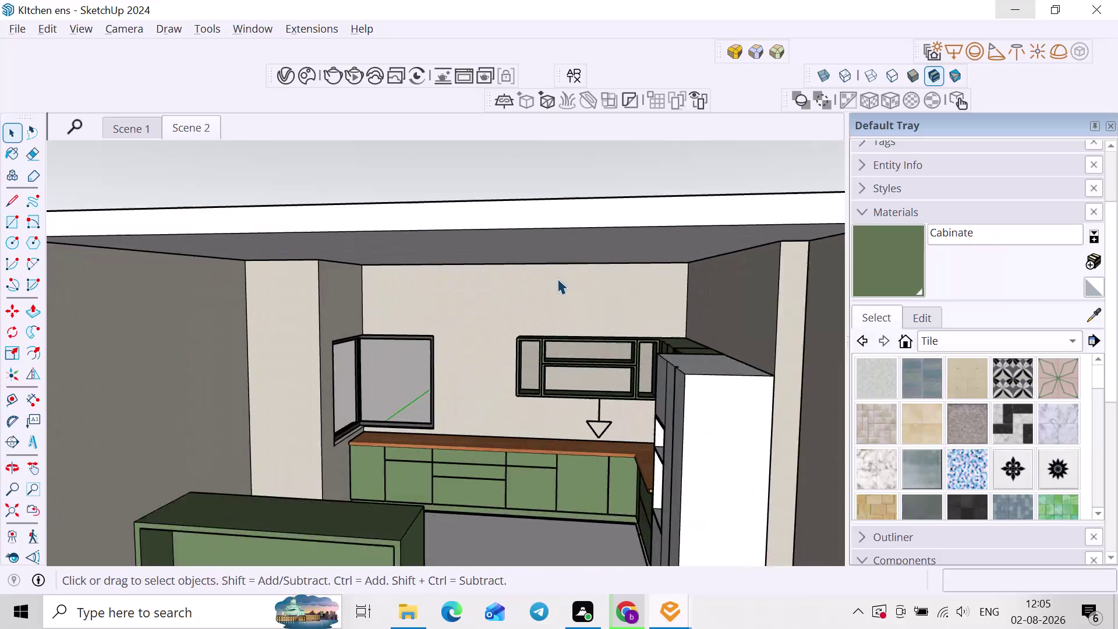
Orbit and pan the view toward the corner wall cabinets by the tall unit.
middle_drag(561, 311, 635, 280)
scroll(up, 3)
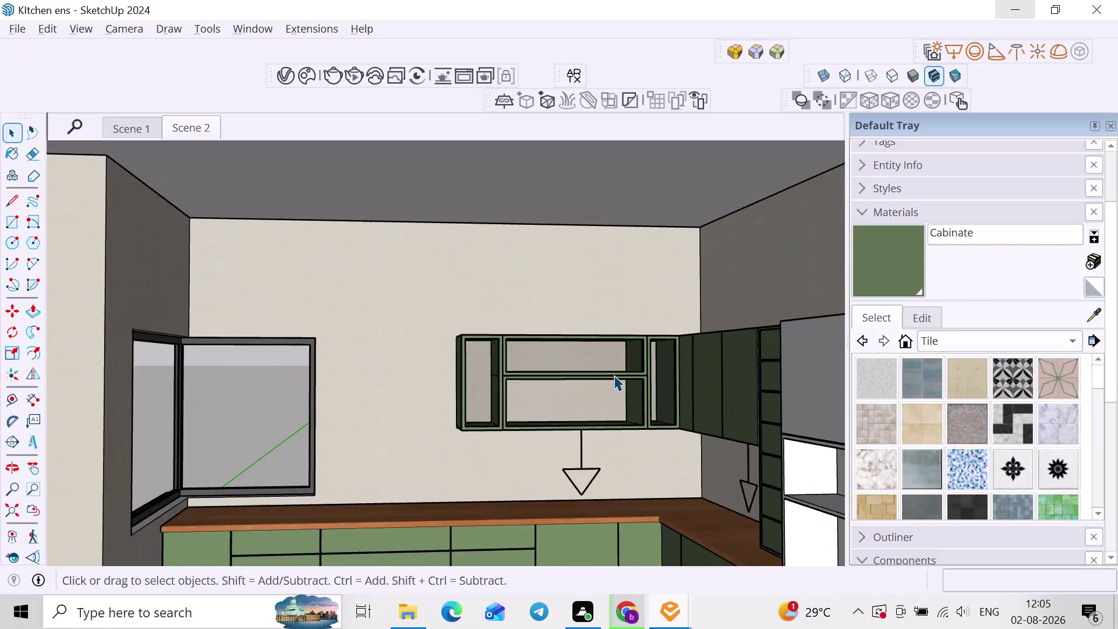
scroll(down, 3)
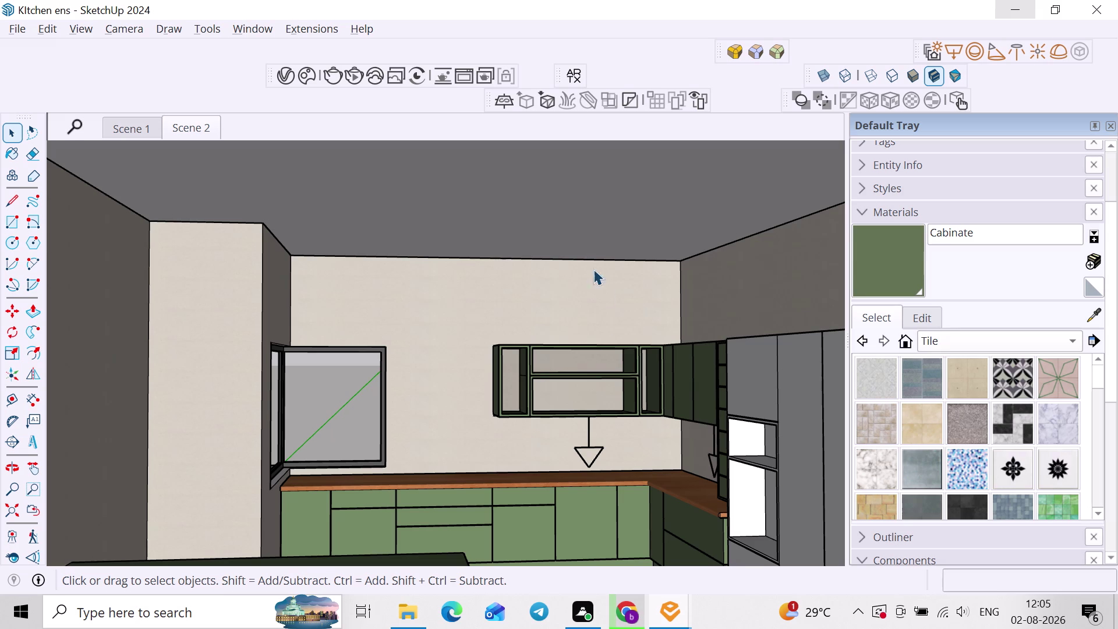
scroll(down, 3)
middle_drag(621, 380, 724, 384)
scroll(up, 3)
middle_drag(721, 403, 598, 385)
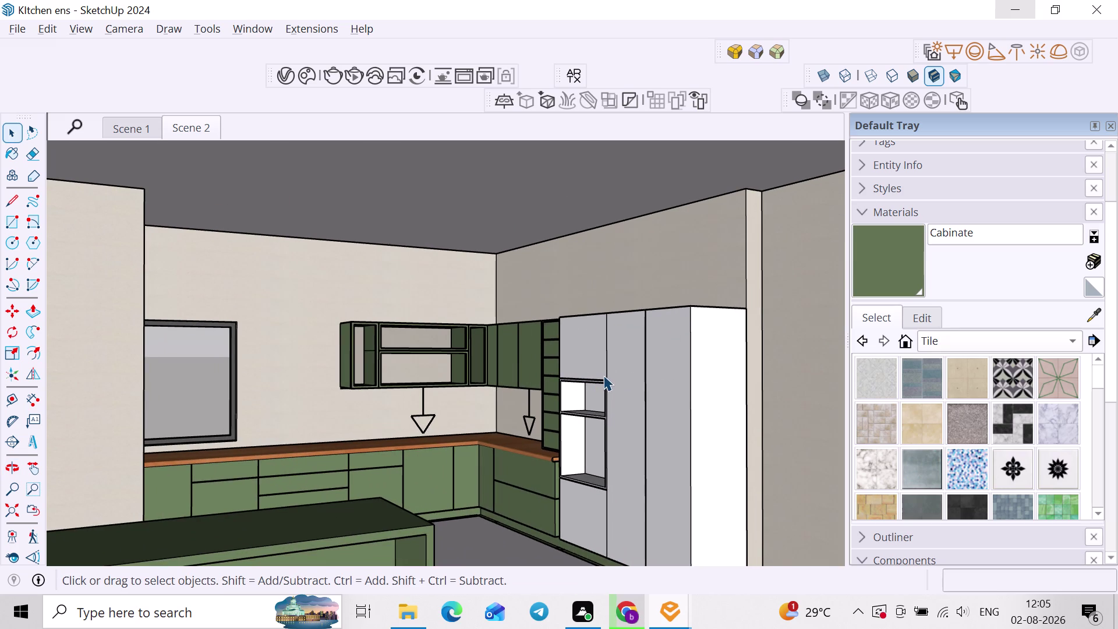
scroll(up, 3)
middle_drag(528, 382, 568, 413)
scroll(up, 3)
Select the upper wall cabinet assembly and open its group for editing.
click(550, 351)
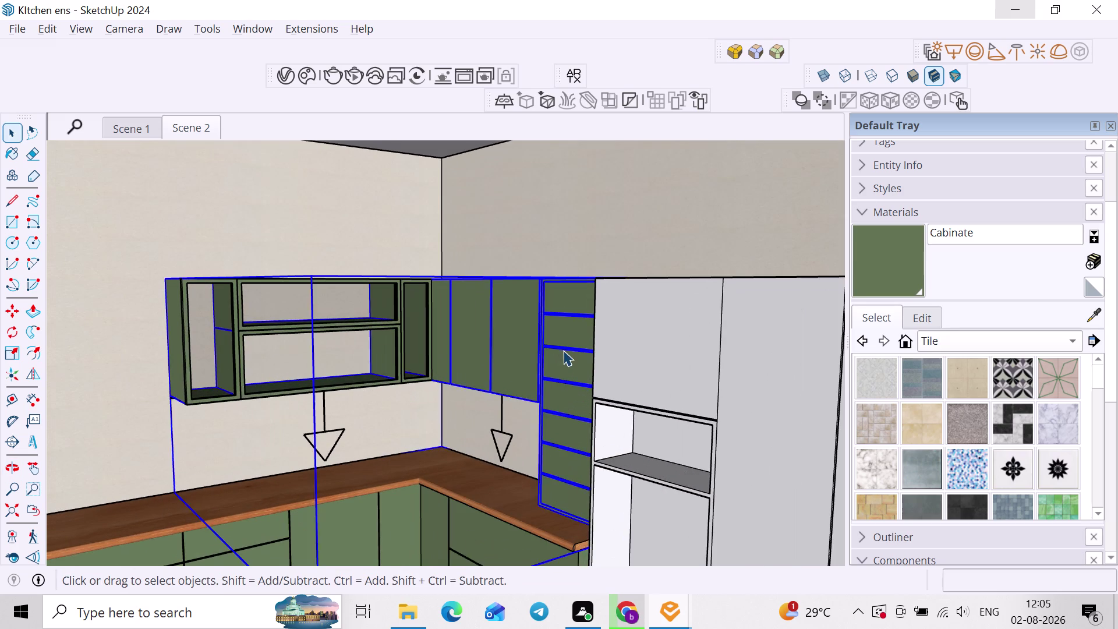
scroll(up, 3)
double_click(573, 347)
middle_drag(569, 396, 569, 454)
click(551, 364)
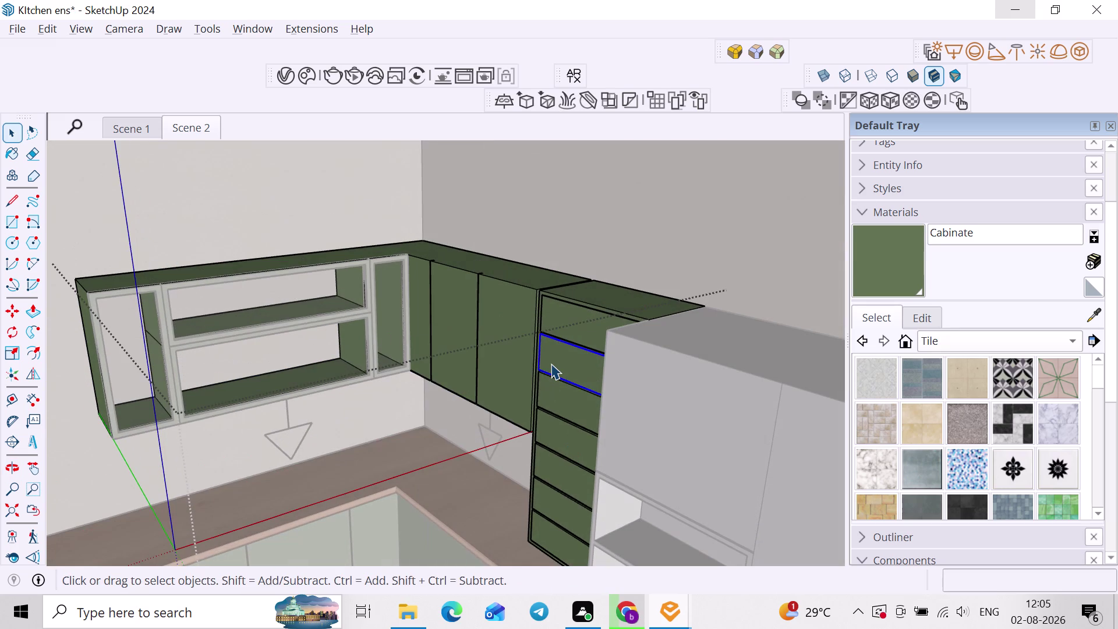
scroll(down, 3)
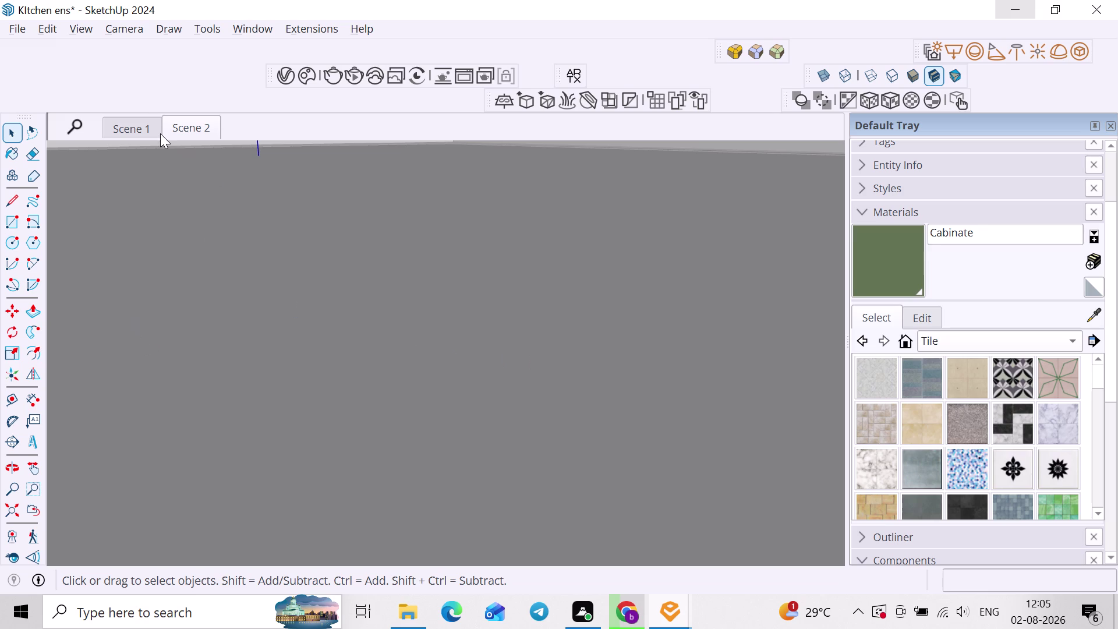
Switch to the Scene 1 viewpoint and leave the cabinet group.
click(159, 133)
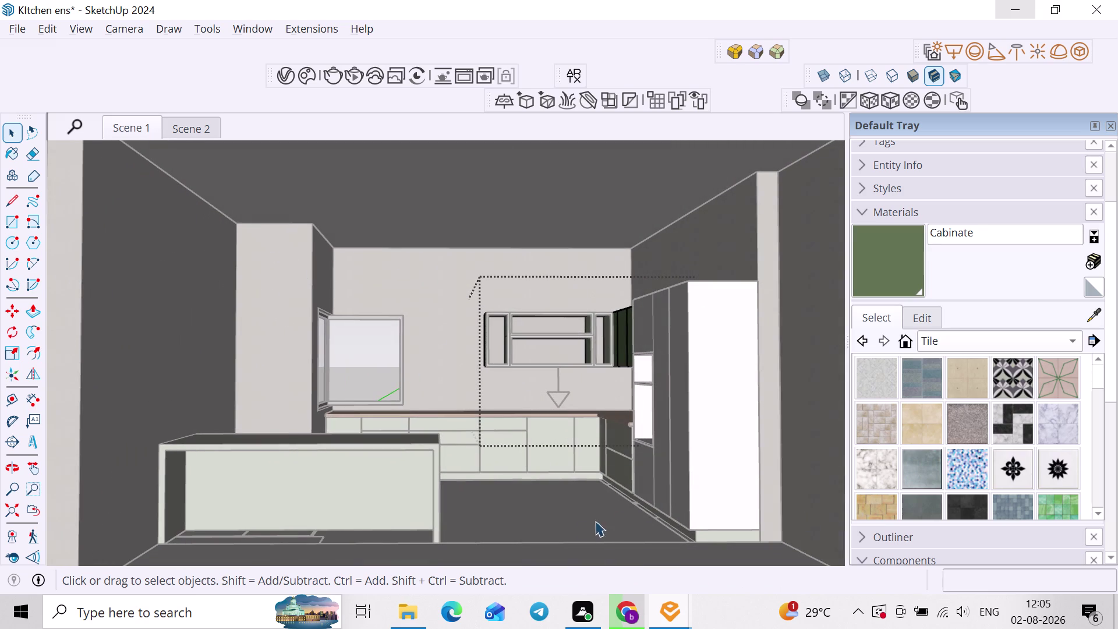
click(581, 523)
click(161, 124)
click(182, 127)
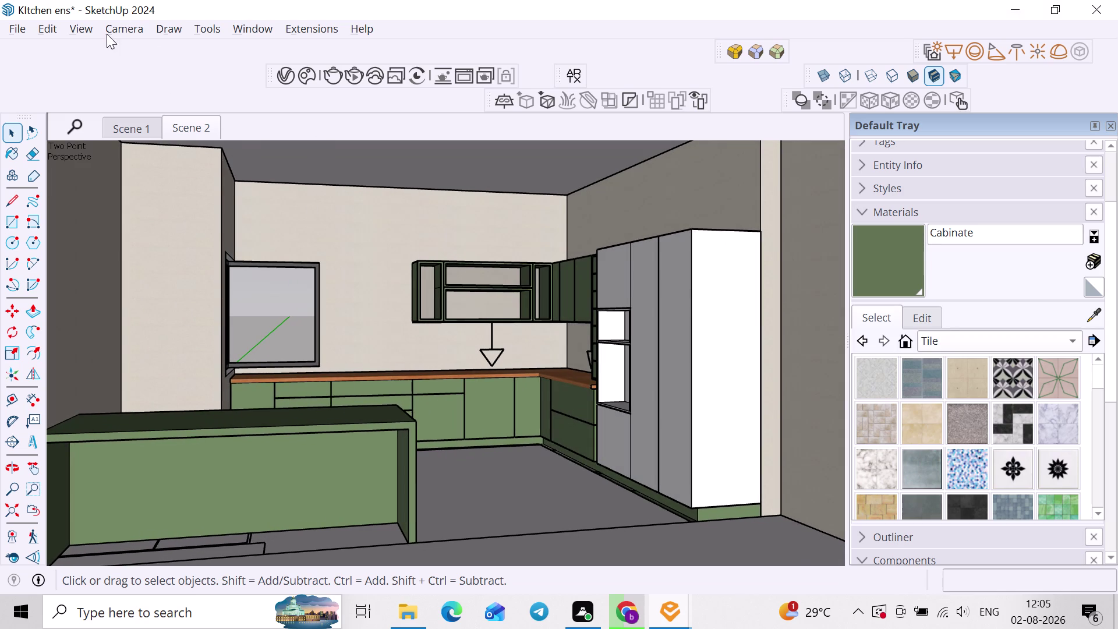
Start a render of the kitchen view, then stop it and close the render window.
click(359, 81)
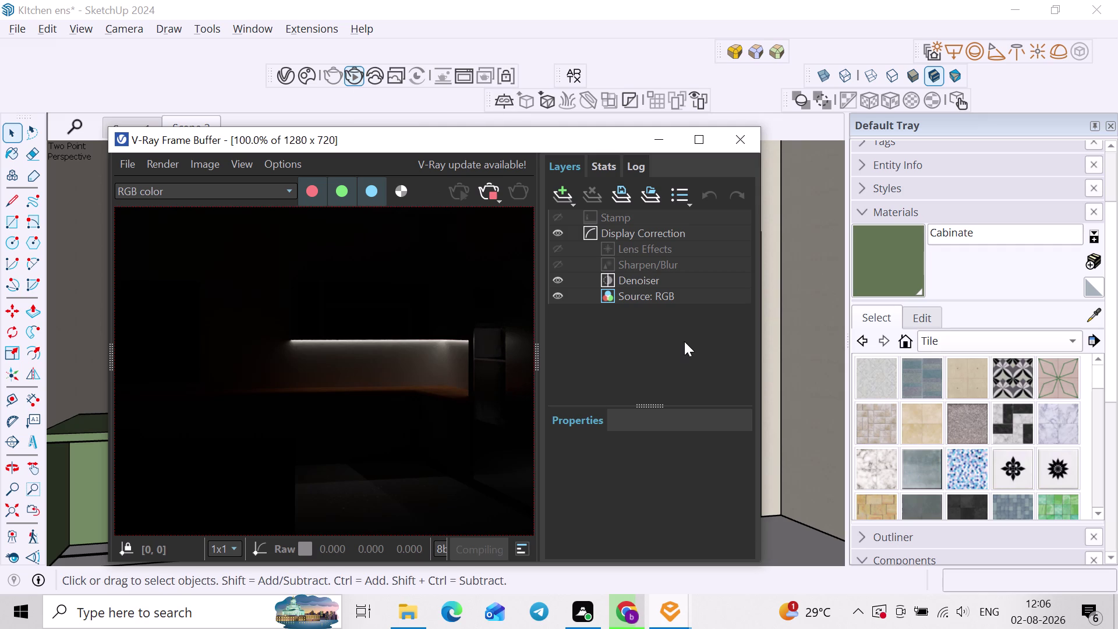
click(494, 193)
click(740, 146)
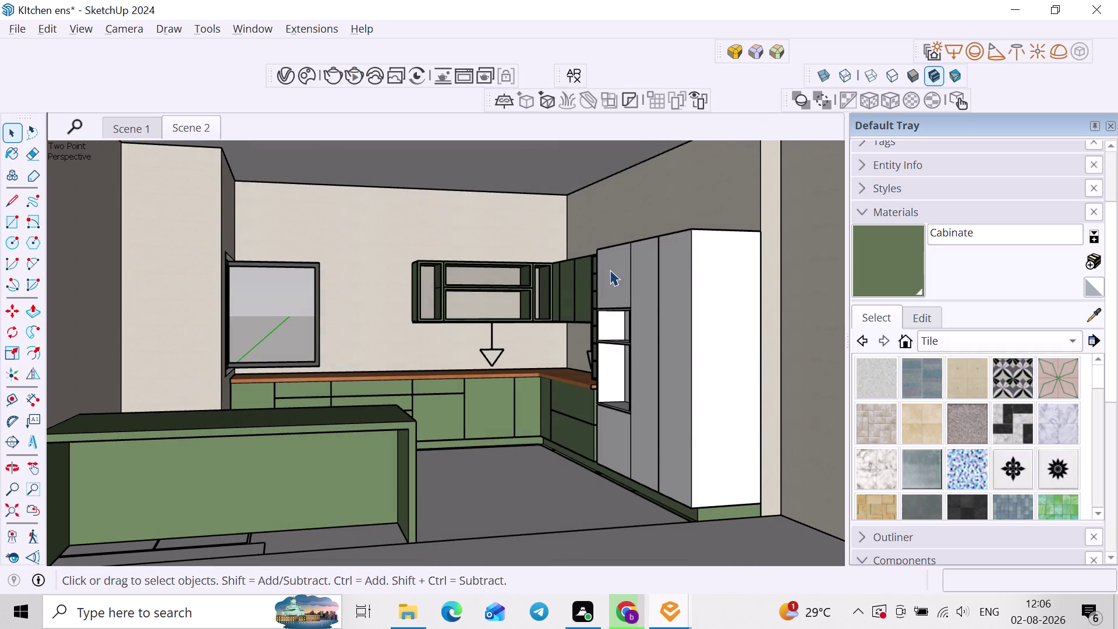
Zoom in on the open-shelf cabinet and select the upper middle shelf compartment.
scroll(down, 3)
middle_drag(551, 300, 475, 329)
scroll(down, 3)
scroll(up, 3)
click(477, 239)
scroll(up, 3)
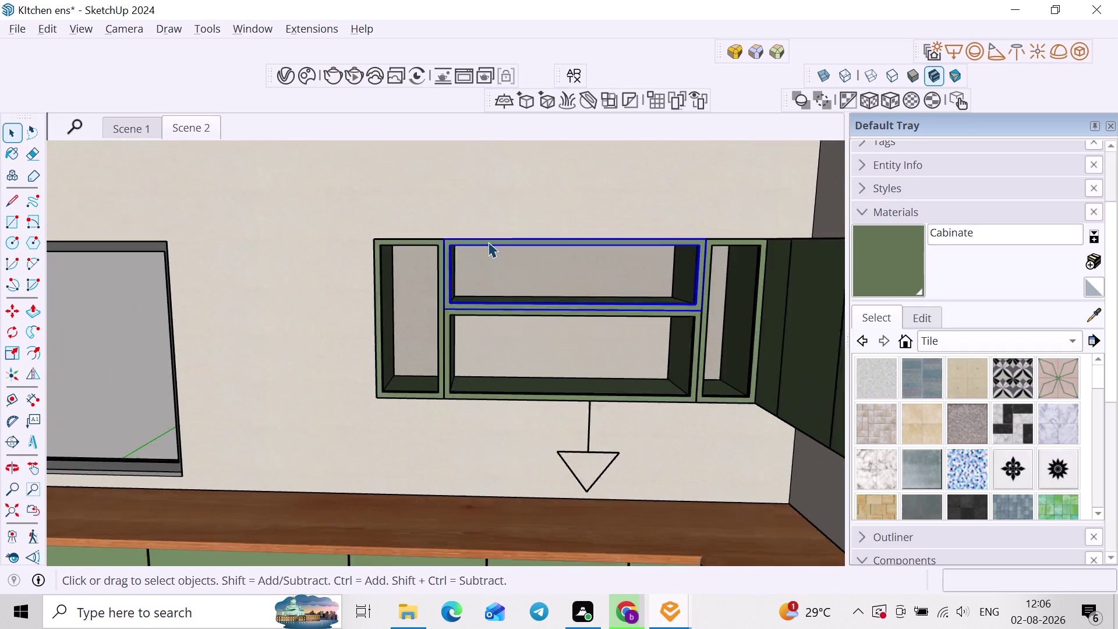
scroll(up, 3)
middle_drag(471, 274, 543, 302)
scroll(up, 3)
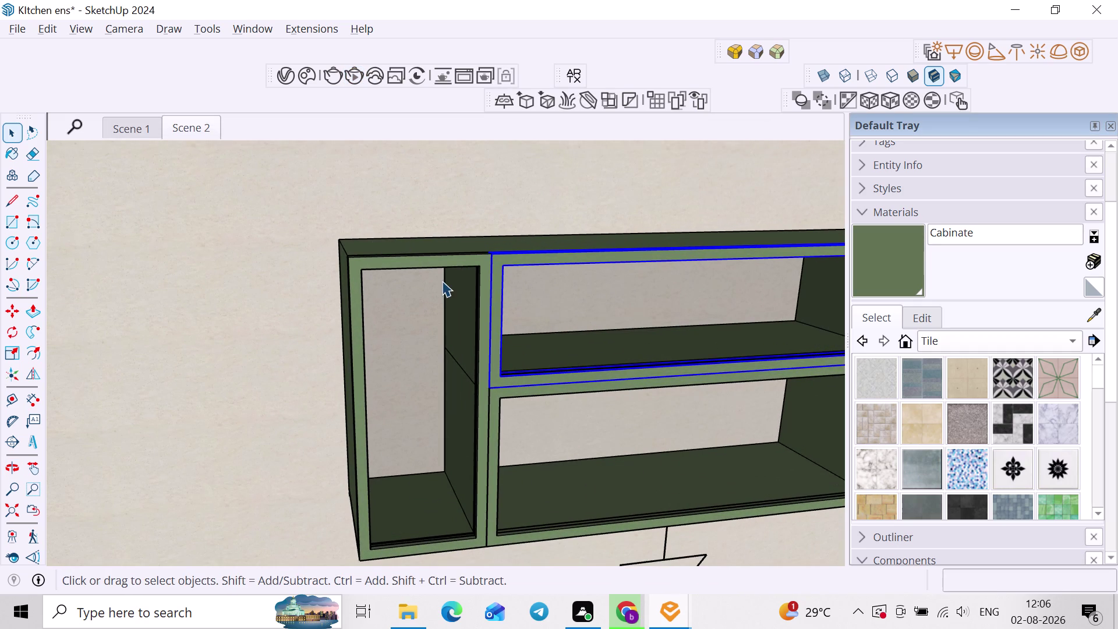
Add the left compartment and other cabinet pieces to the selection, then clear it.
click(441, 265)
click(443, 338)
click(647, 358)
click(618, 257)
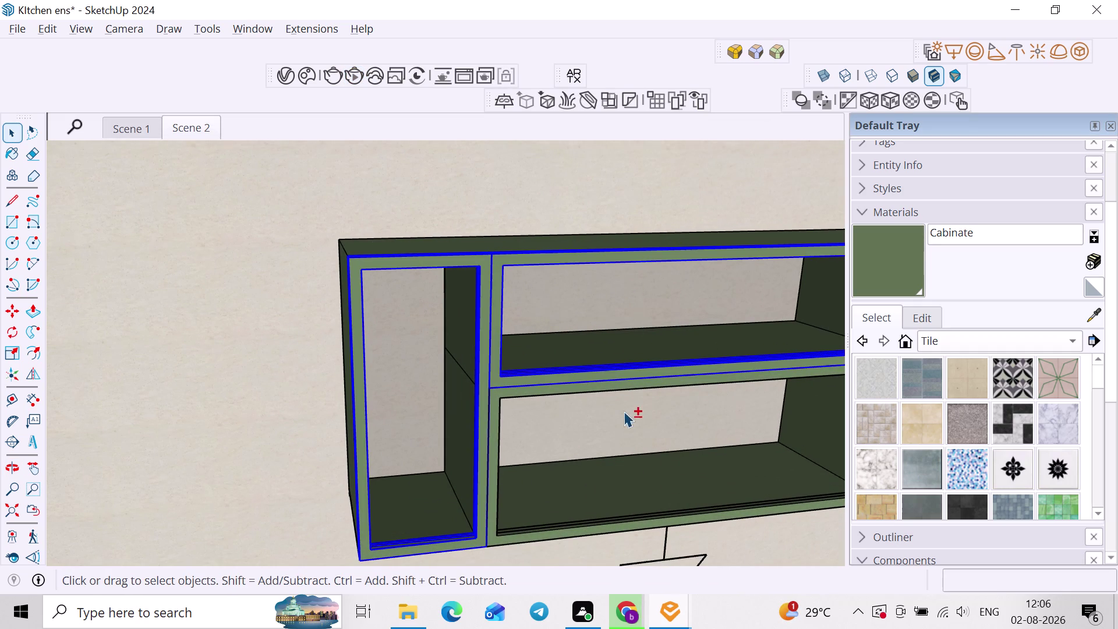
click(621, 425)
click(518, 395)
key(h)
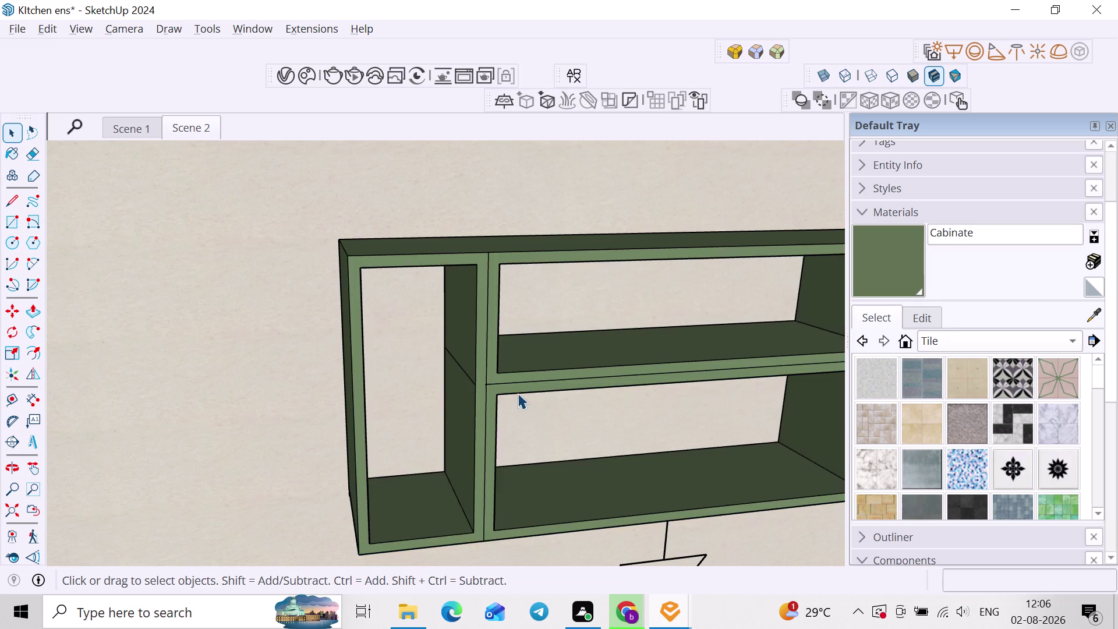
Select the right narrow compartment and the open-shelf cabinet pieces.
scroll(down, 3)
middle_drag(590, 397, 410, 375)
scroll(up, 3)
click(661, 240)
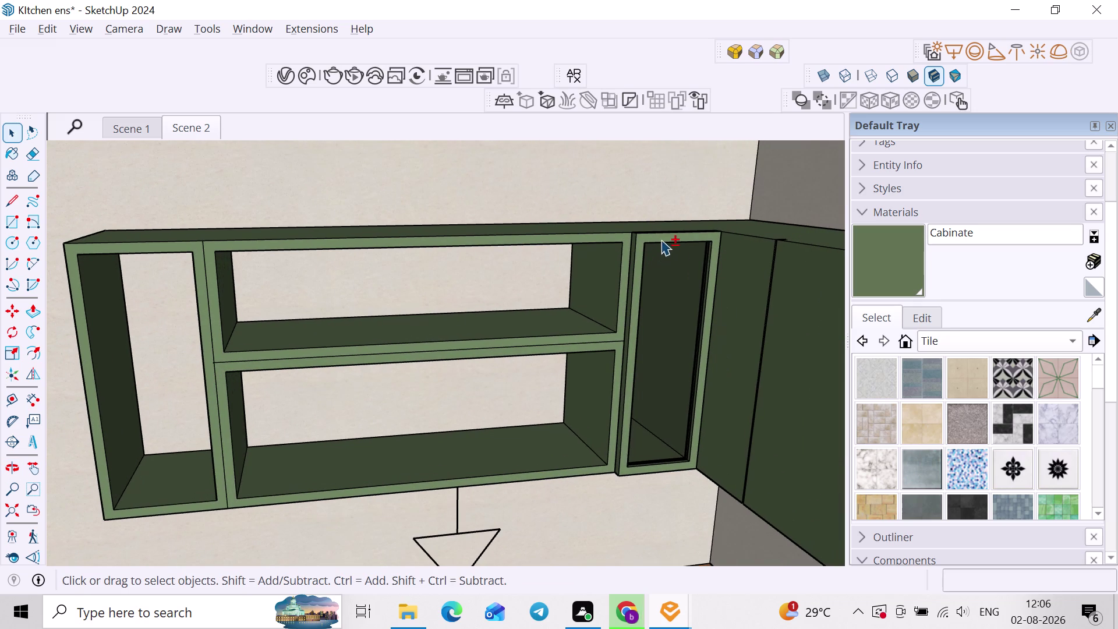
click(658, 298)
key(h)
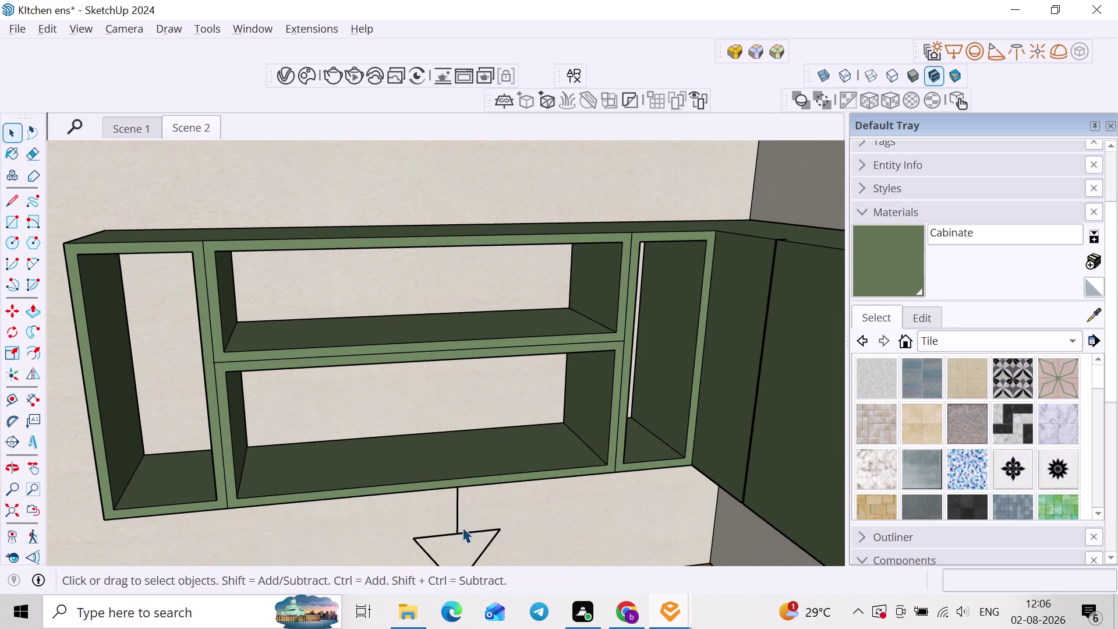
click(461, 527)
click(460, 535)
Copy the two-shelf compartment from its corner and drop it into the cabinet's wide opening.
key(m)
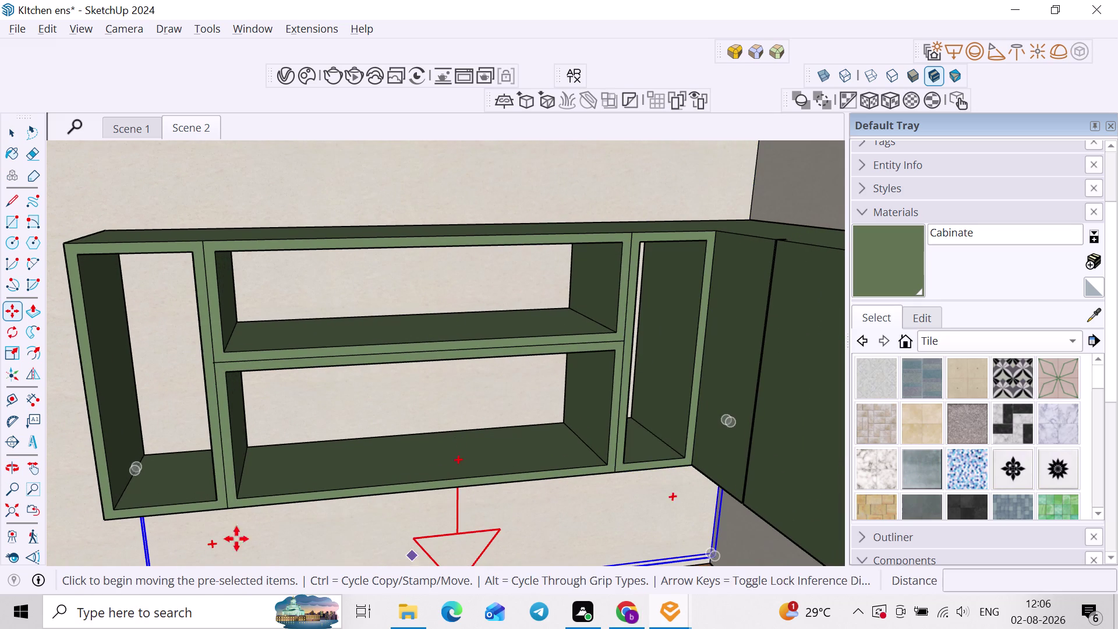
middle_drag(134, 509, 248, 447)
scroll(up, 3)
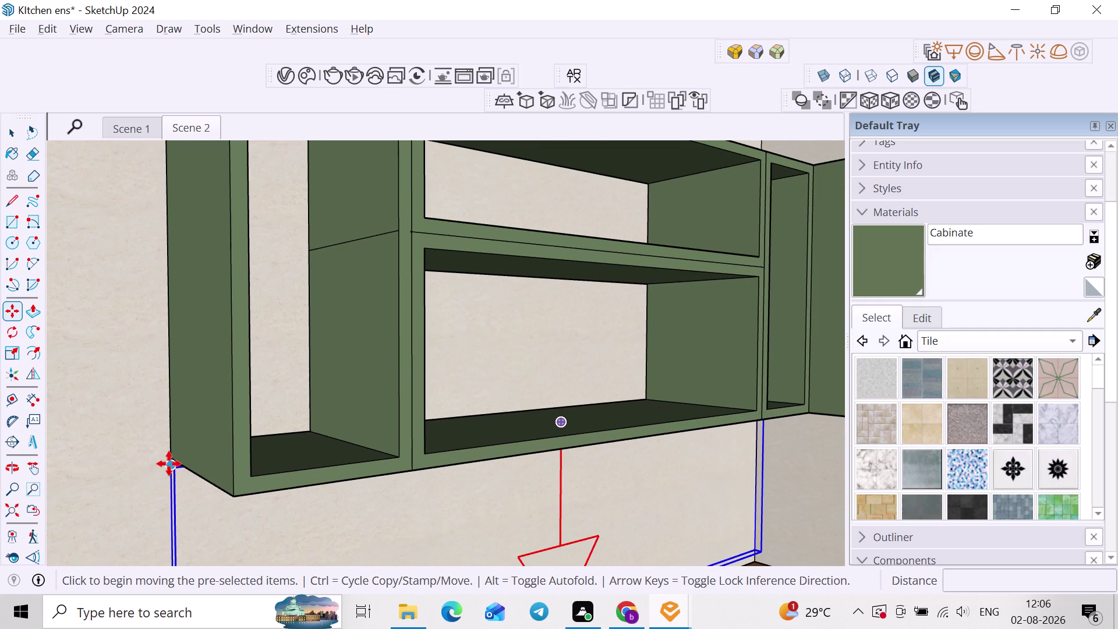
click(168, 463)
scroll(down, 3)
middle_drag(279, 452, 257, 509)
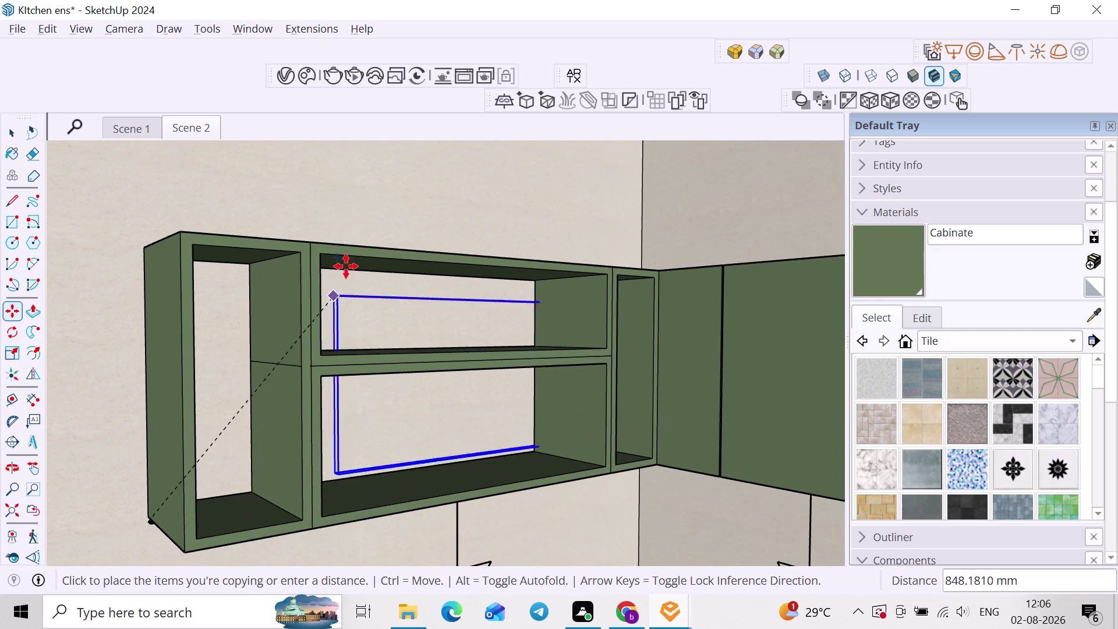
scroll(up, 3)
click(319, 259)
middle_drag(323, 261, 161, 325)
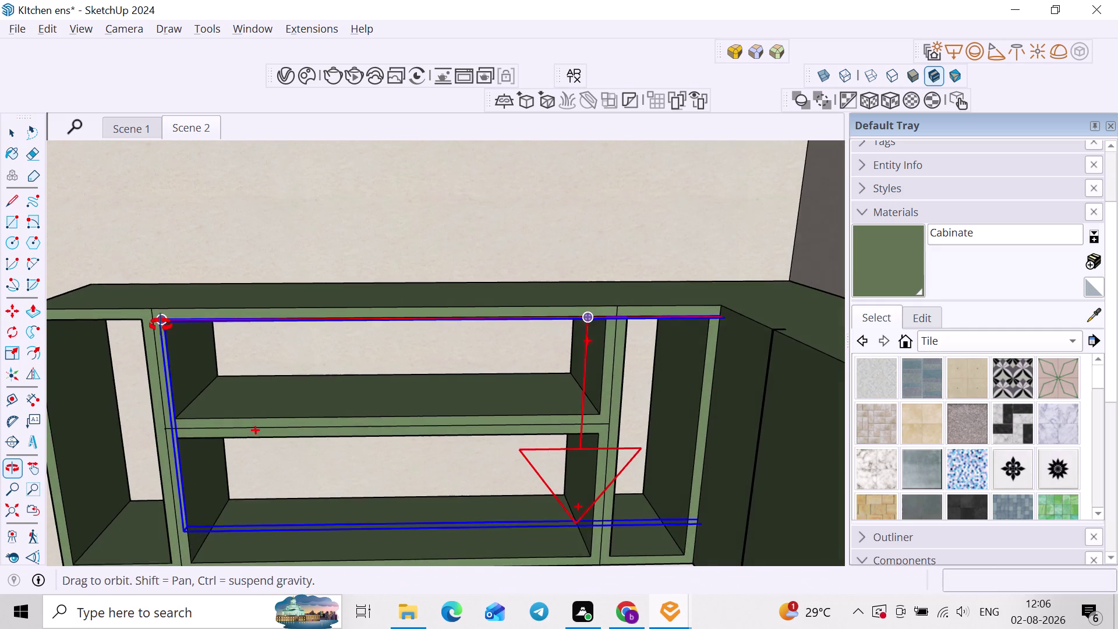
middle_drag(162, 325, 161, 325)
key(space)
key(s)
middle_drag(681, 480, 659, 480)
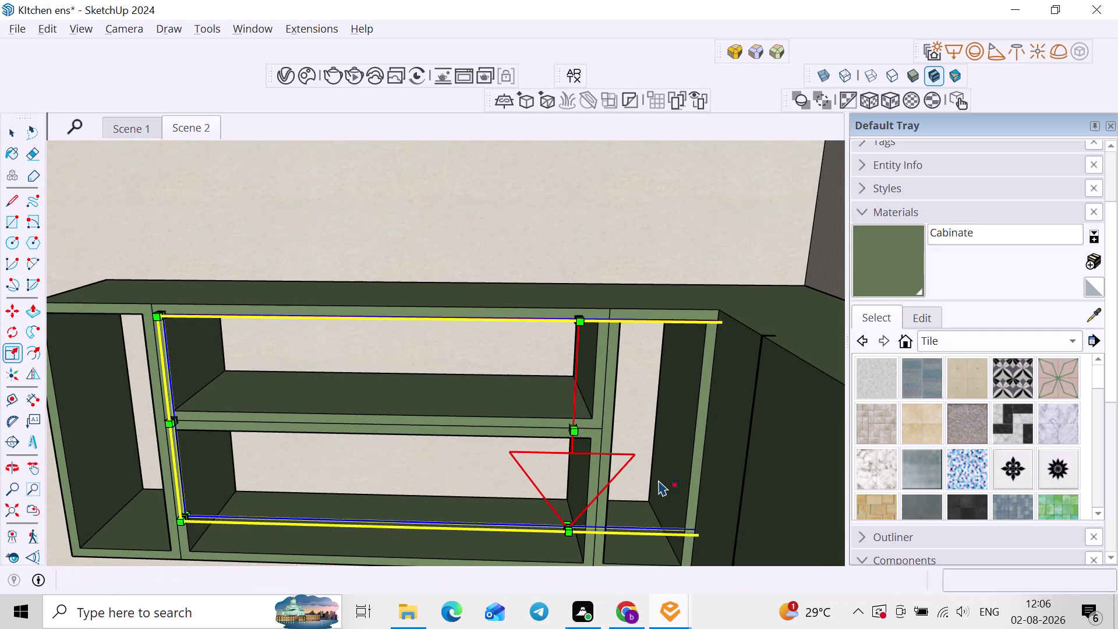
Scale the copied compartment's width to about 0.52 along the red axis.
key(k)
scroll(up, 3)
scroll(down, 3)
middle_drag(716, 457, 538, 431)
middle_drag(538, 430, 552, 433)
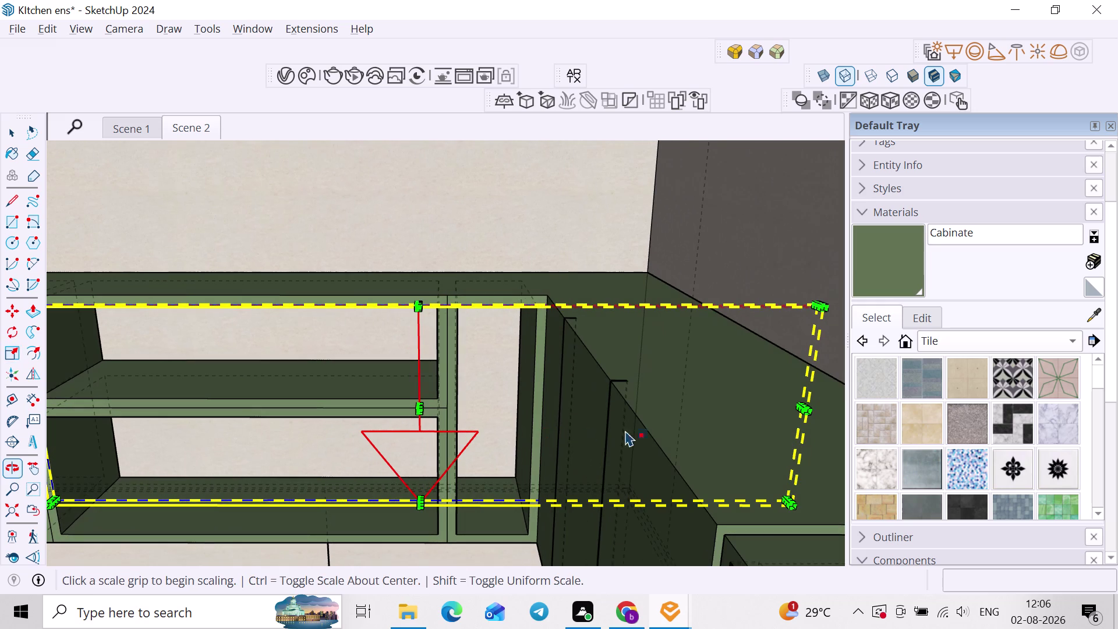
scroll(up, 3)
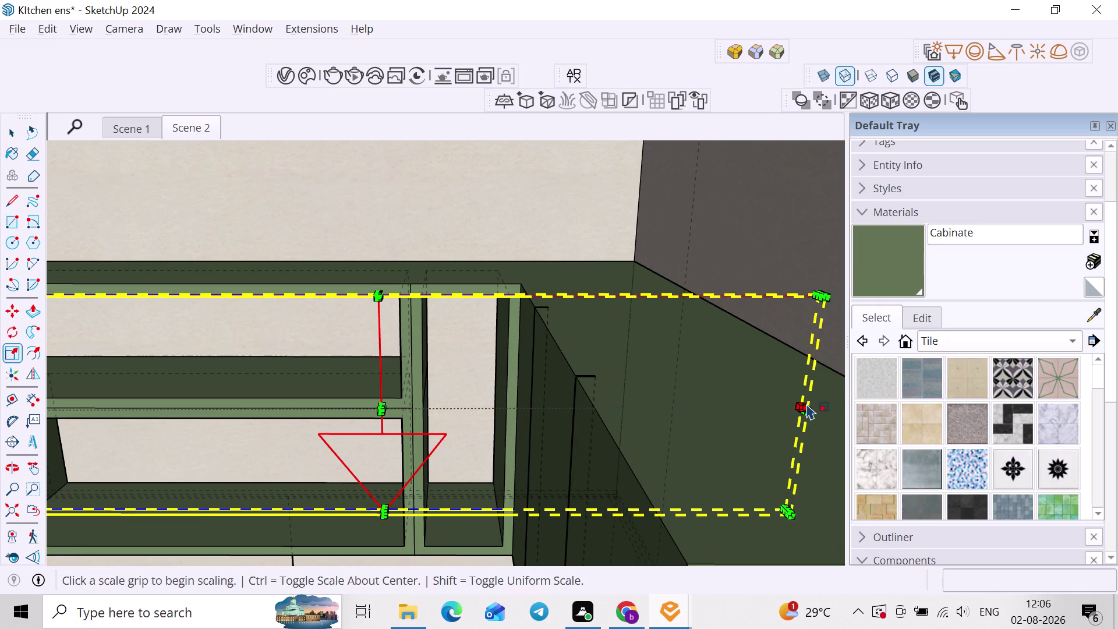
scroll(up, 3)
scroll(up, 3)
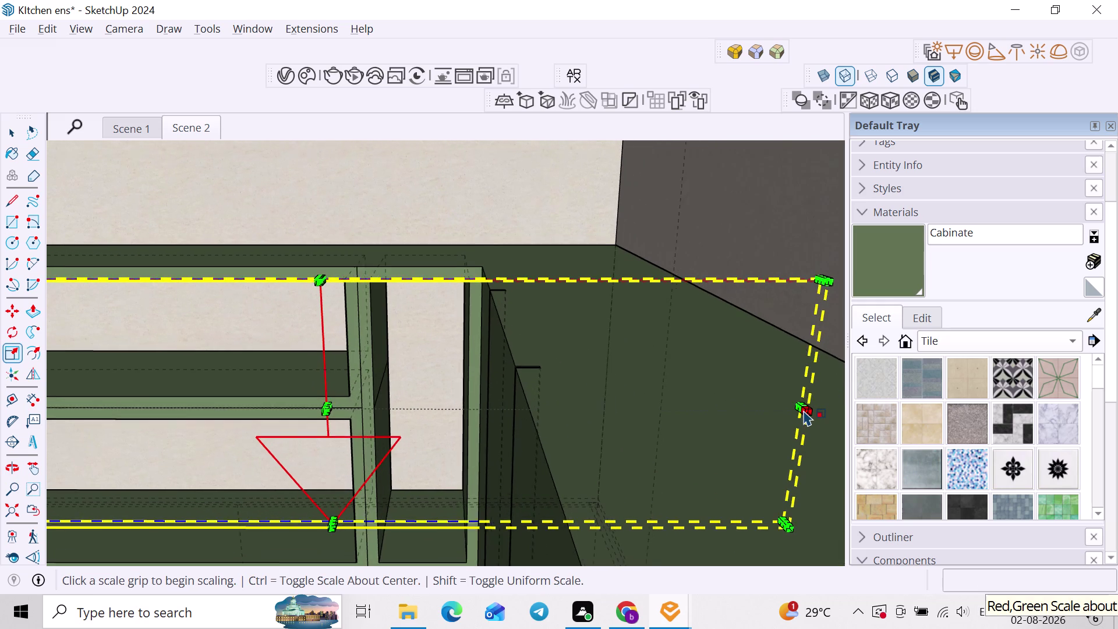
scroll(up, 3)
scroll(up, 3)
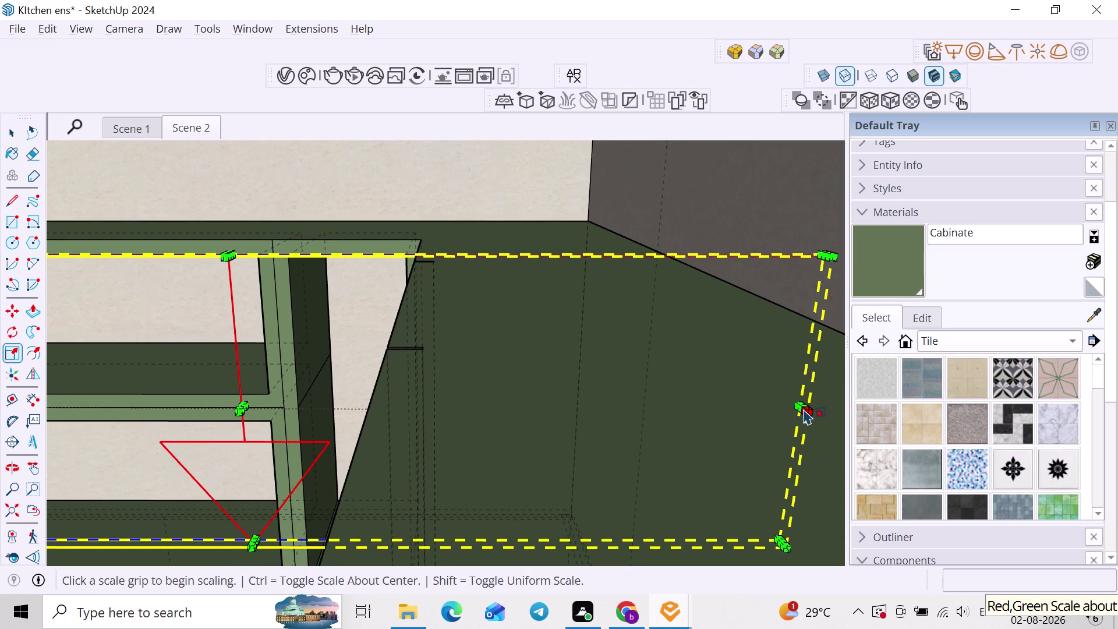
click(807, 405)
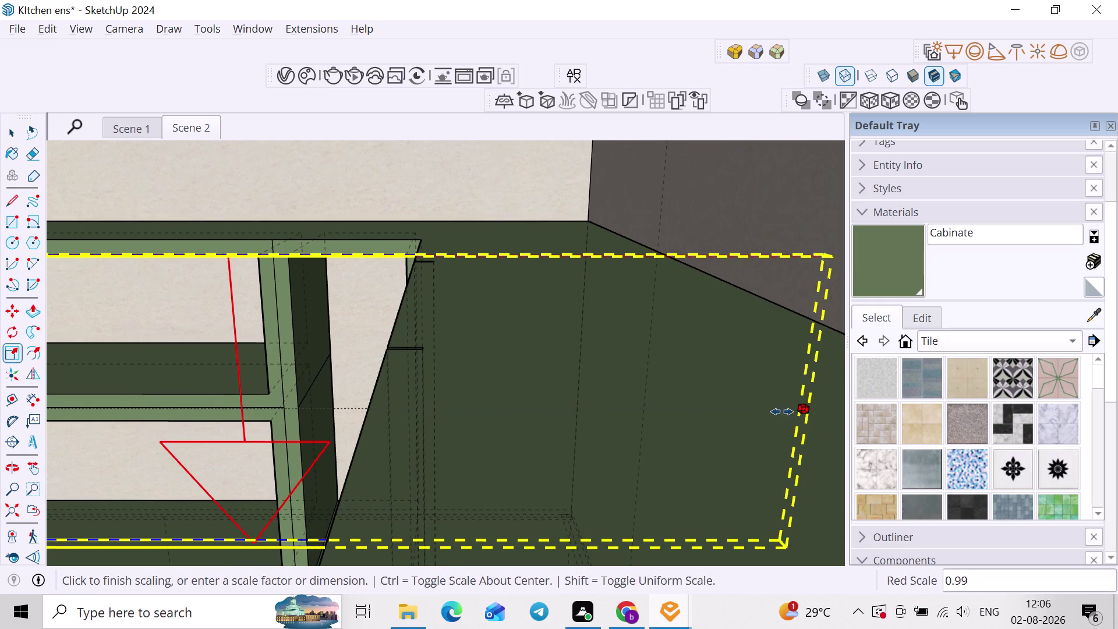
scroll(down, 3)
middle_drag(484, 415, 789, 376)
scroll(down, 3)
middle_drag(361, 294, 438, 287)
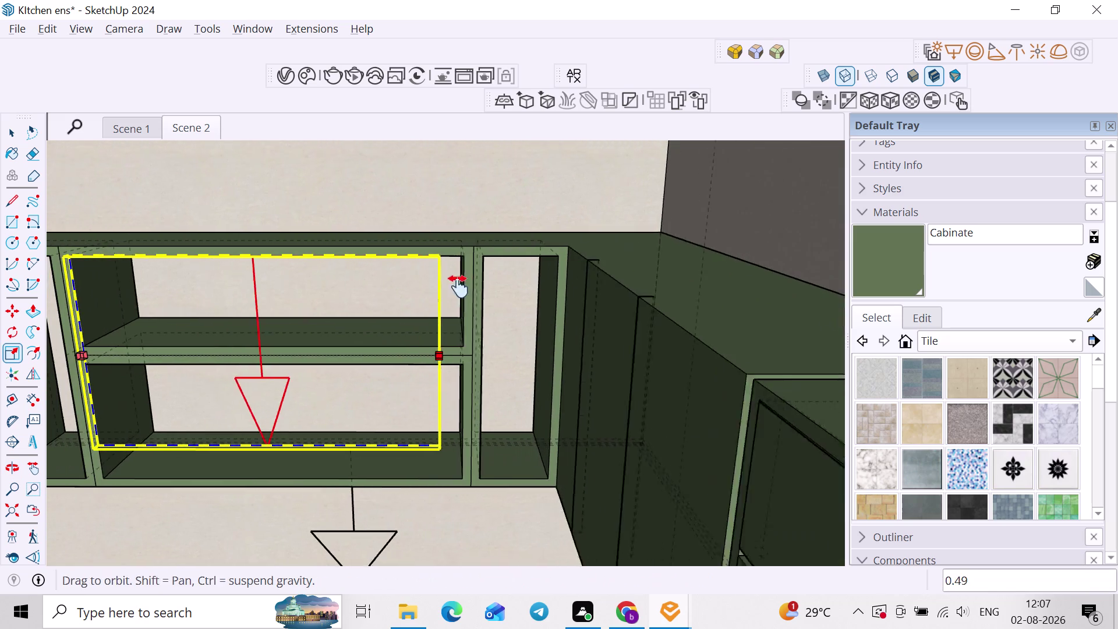
middle_drag(438, 286, 462, 286)
click(497, 287)
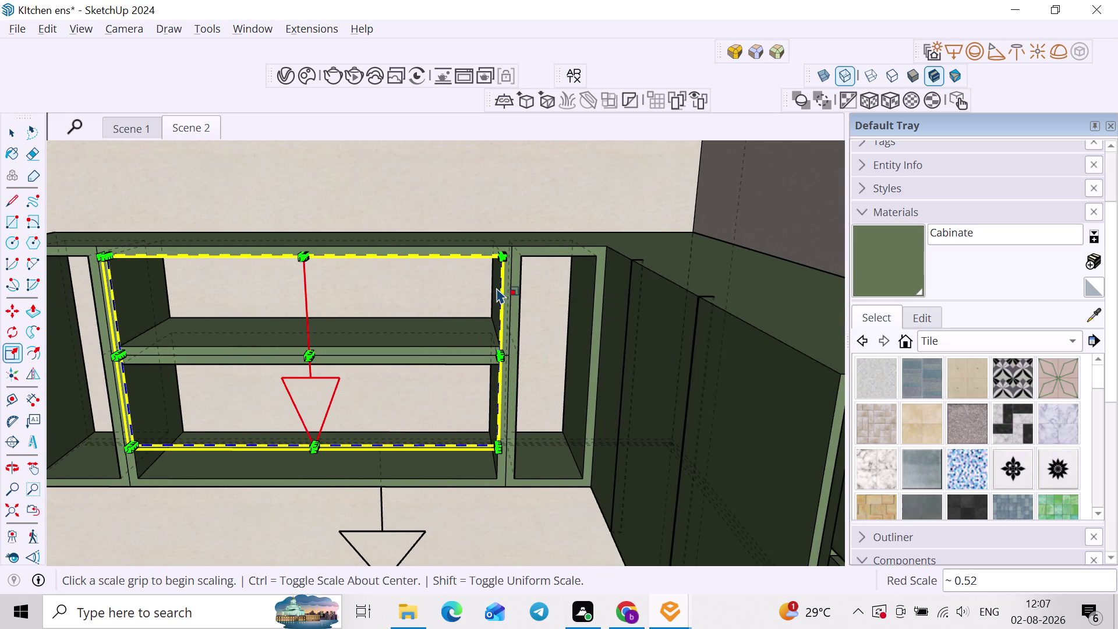
Scale the compartment's height to about 0.46 along the blue axis.
key(k)
scroll(down, 3)
middle_drag(460, 304, 402, 321)
middle_drag(343, 396, 381, 378)
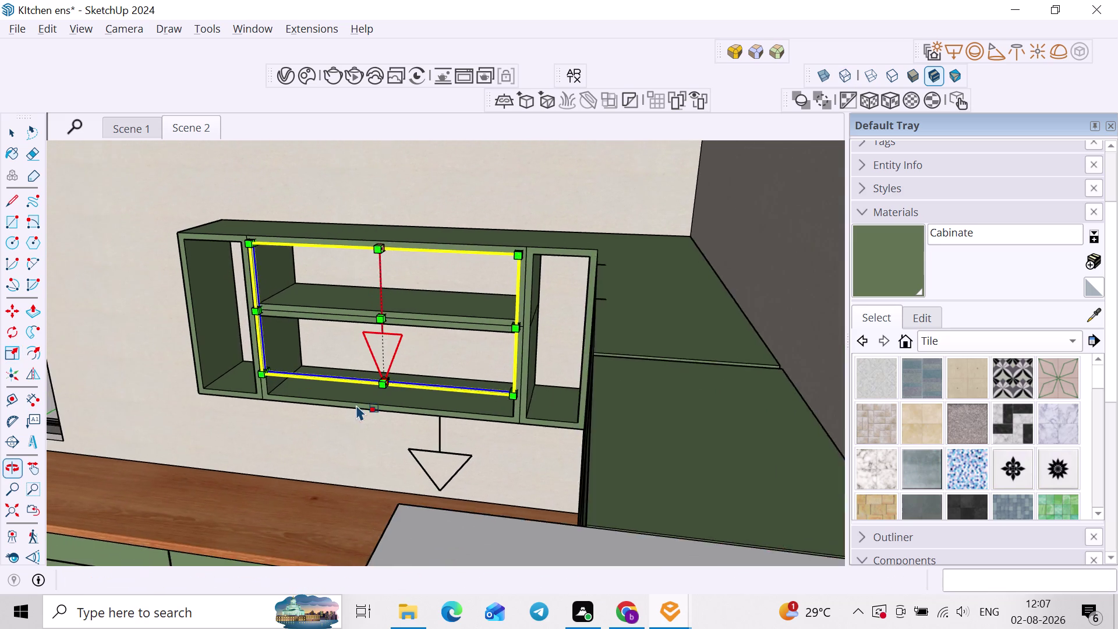
scroll(up, 3)
key(k)
scroll(up, 3)
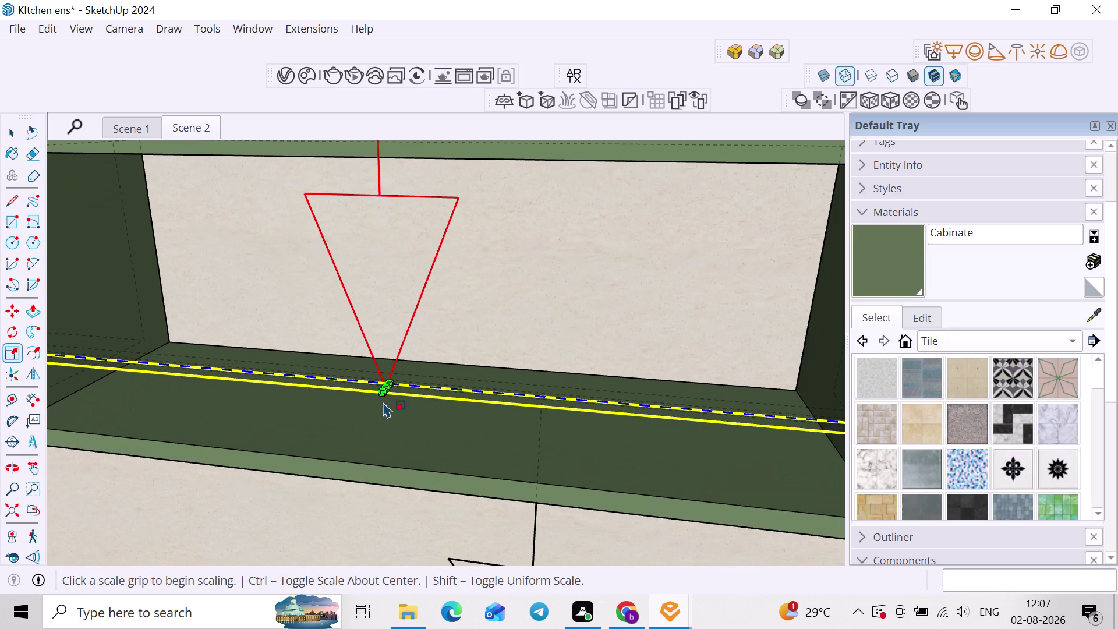
scroll(up, 3)
click(387, 385)
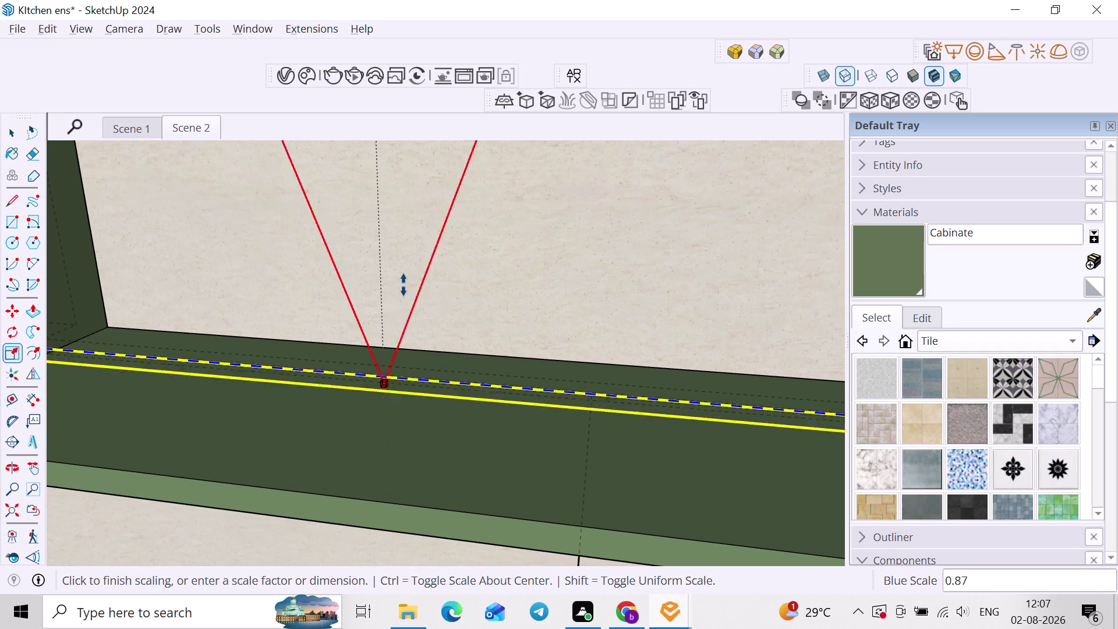
scroll(down, 3)
middle_drag(408, 283, 397, 373)
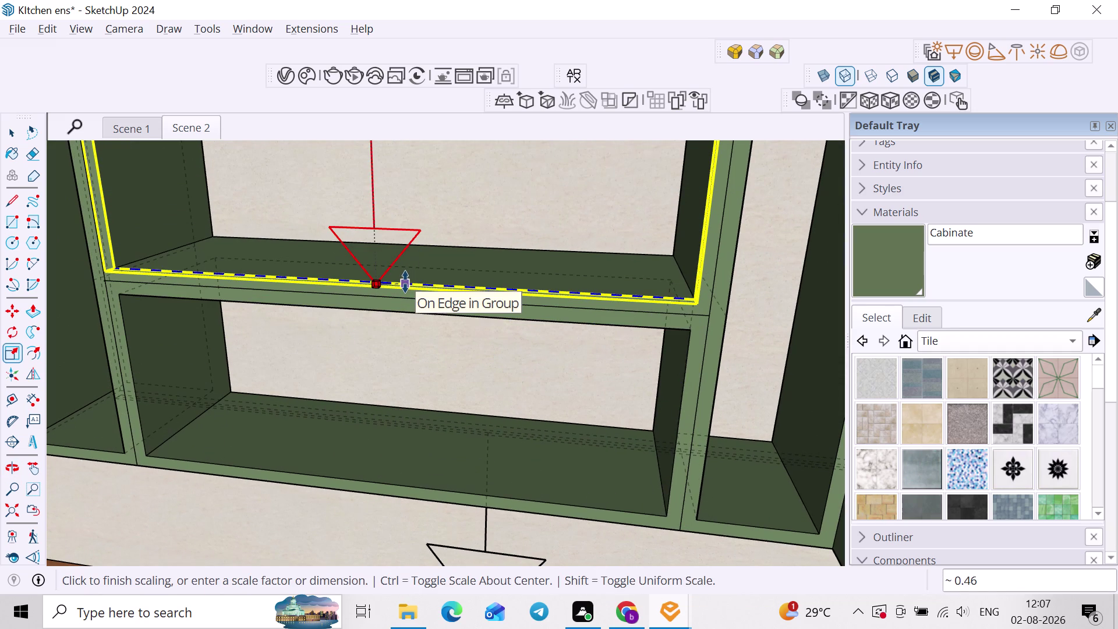
click(405, 282)
scroll(down, 3)
middle_drag(409, 286, 432, 291)
key(space)
Select the resized compartment group, orbiting to its top corner.
key(l)
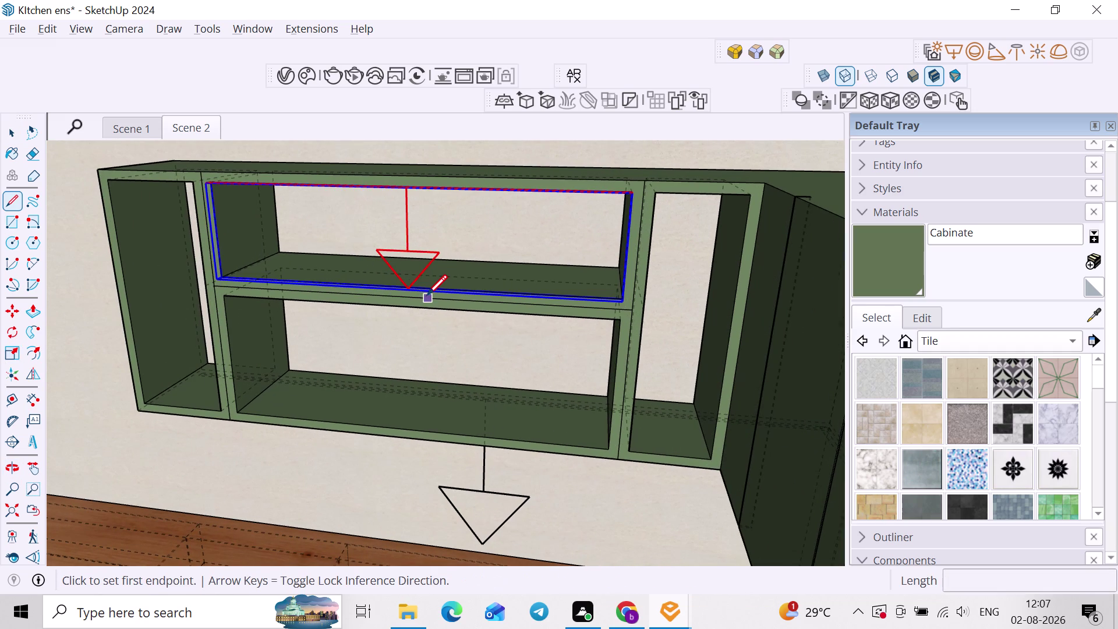
scroll(up, 3)
key(k)
middle_drag(363, 287, 327, 305)
key(space)
scroll(up, 3)
middle_drag(230, 166, 230, 255)
scroll(up, 3)
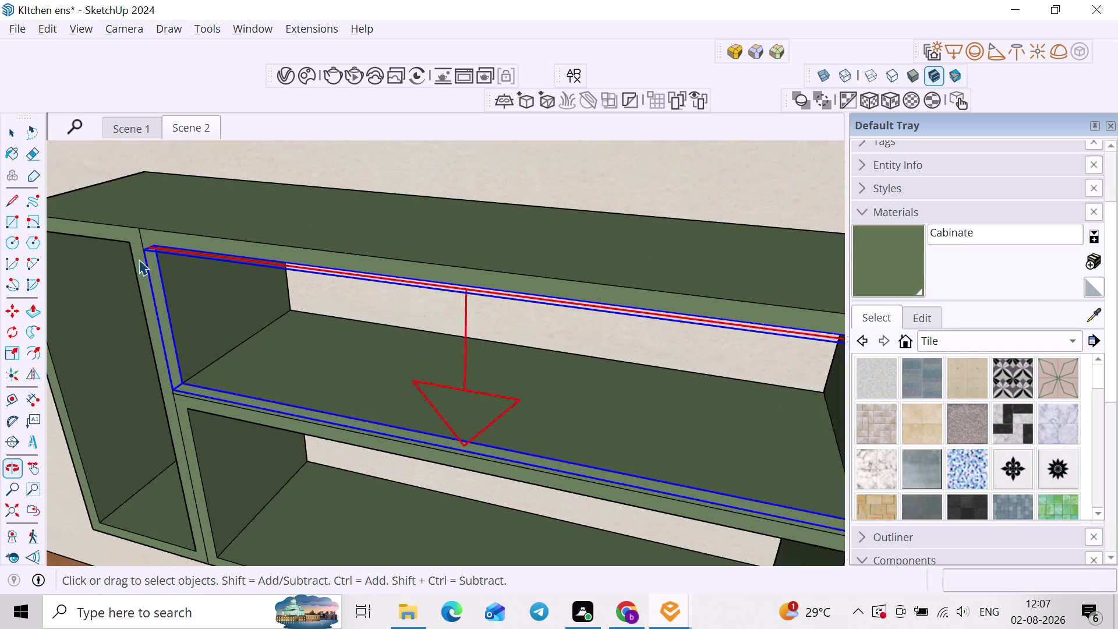
scroll(up, 3)
Move the compartment by its corner toward the cabinet's inner corner, about 156 mm.
key(m)
scroll(up, 3)
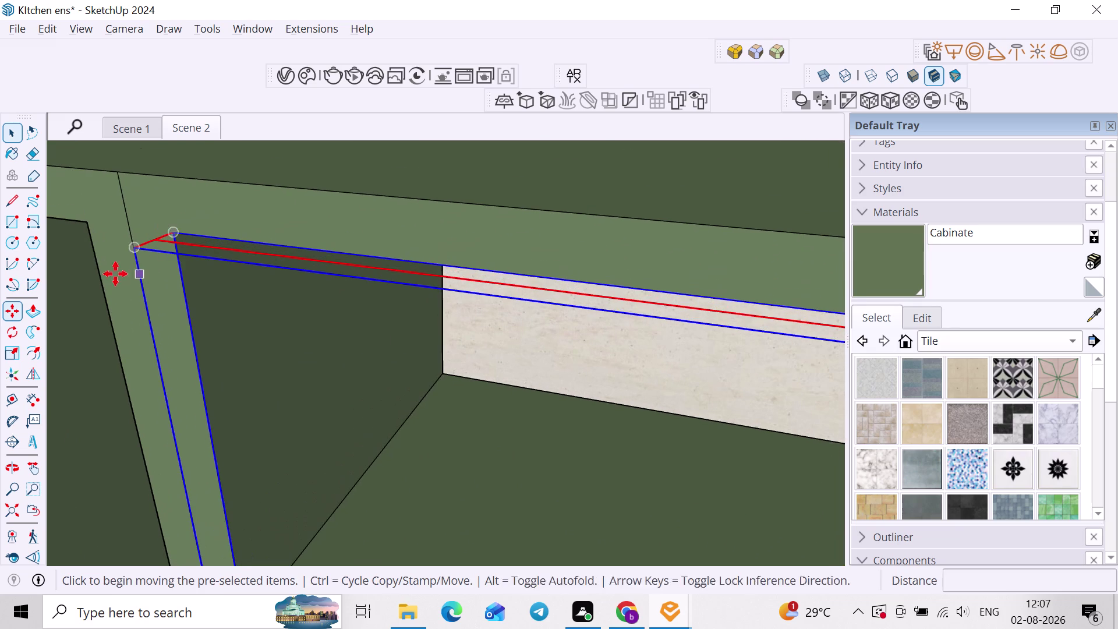
click(136, 248)
middle_drag(342, 248, 344, 136)
scroll(up, 3)
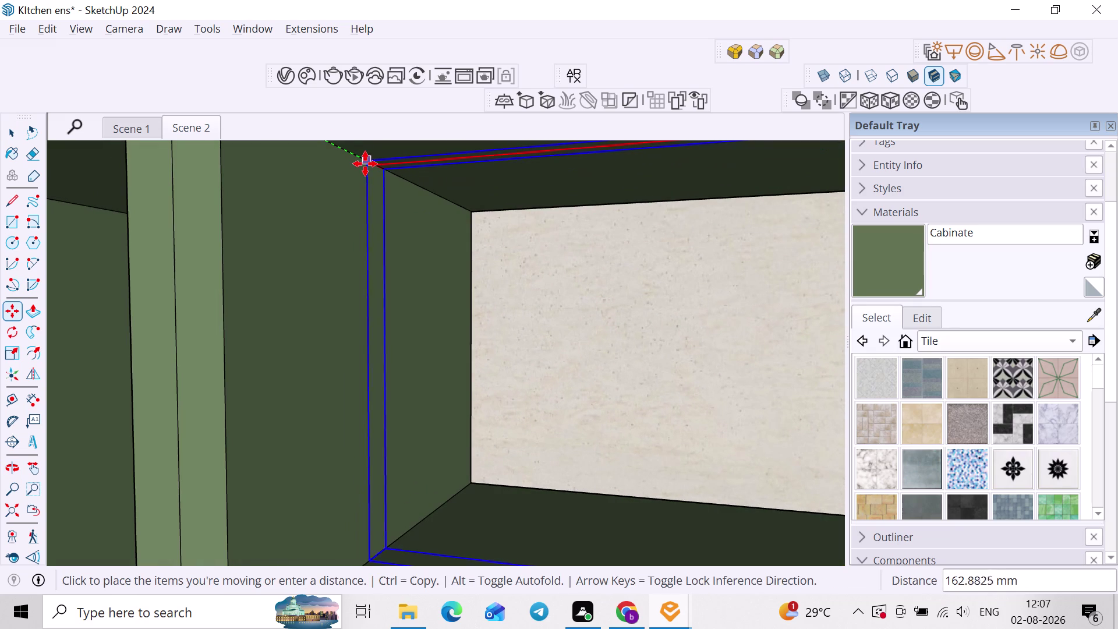
double_click(361, 161)
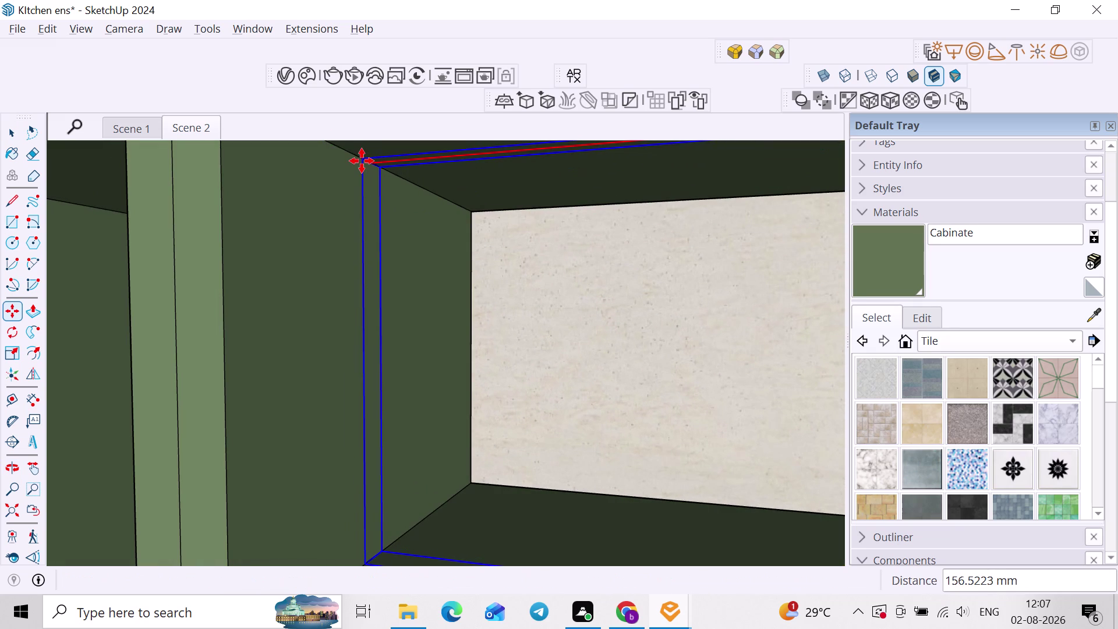